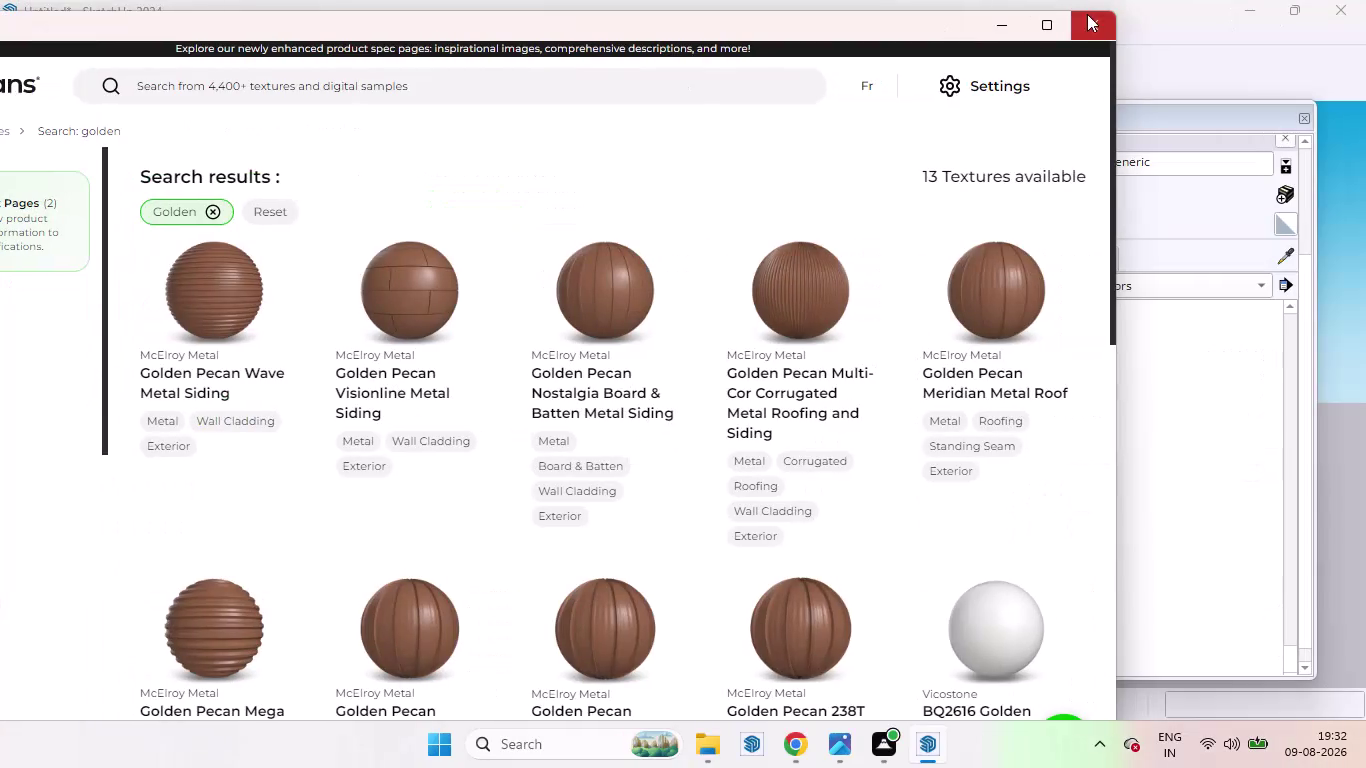
Close the golden textures browser window and start a new material from SketchUp's Materials tray.
click(1087, 14)
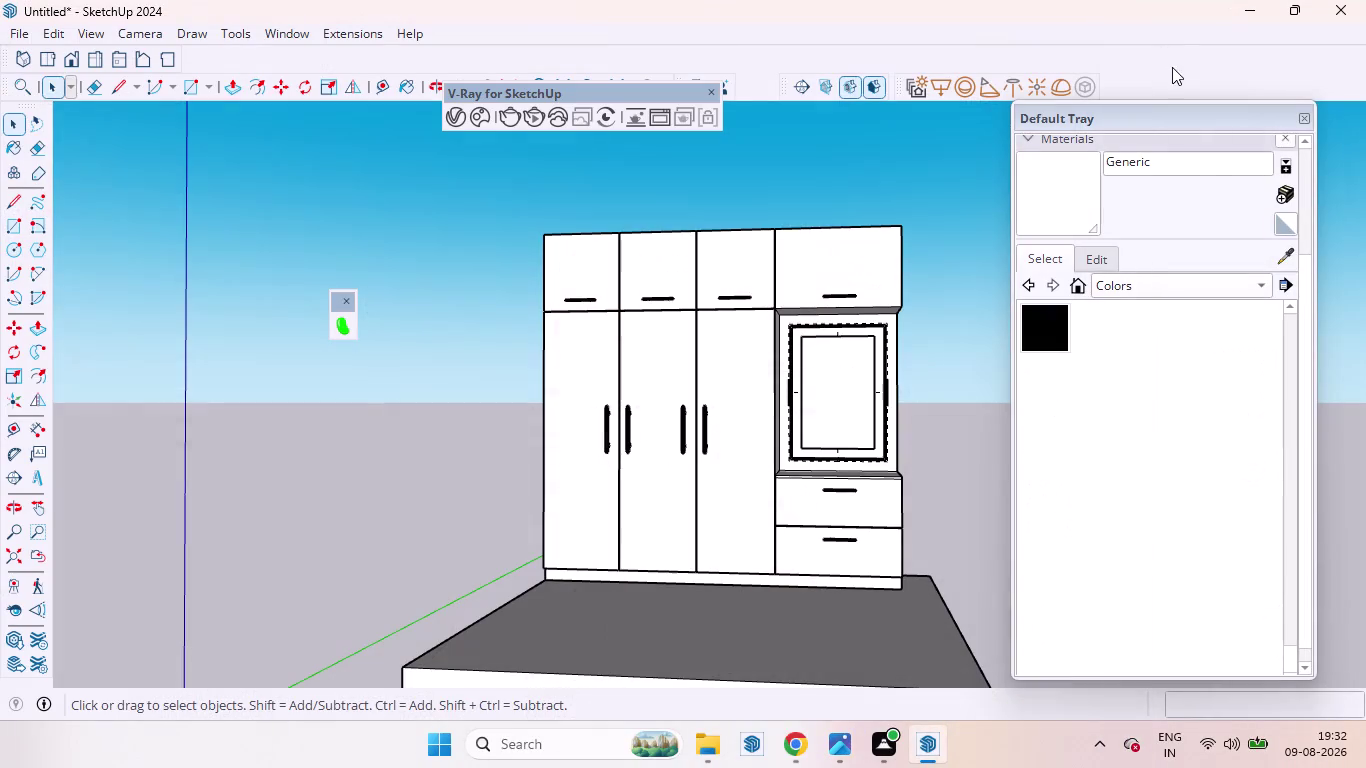
click(1289, 196)
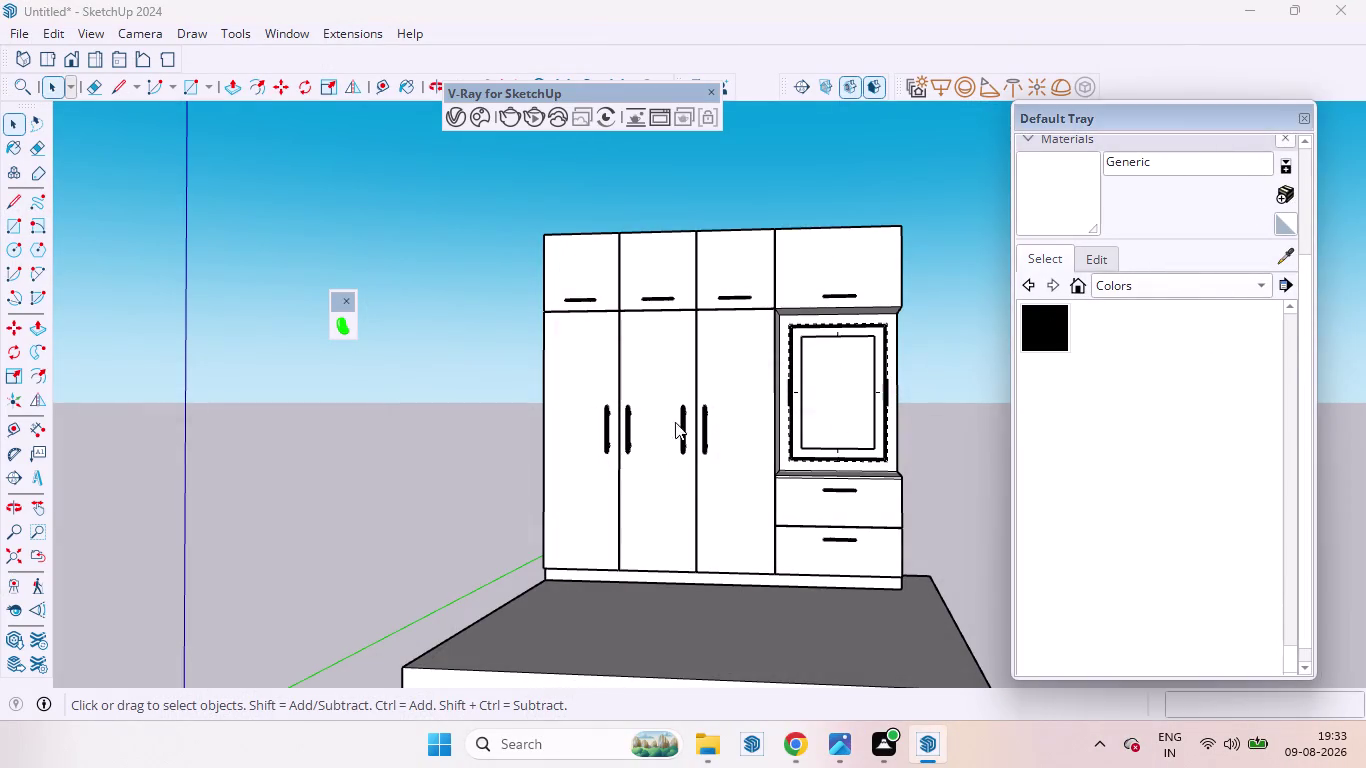
click(889, 490)
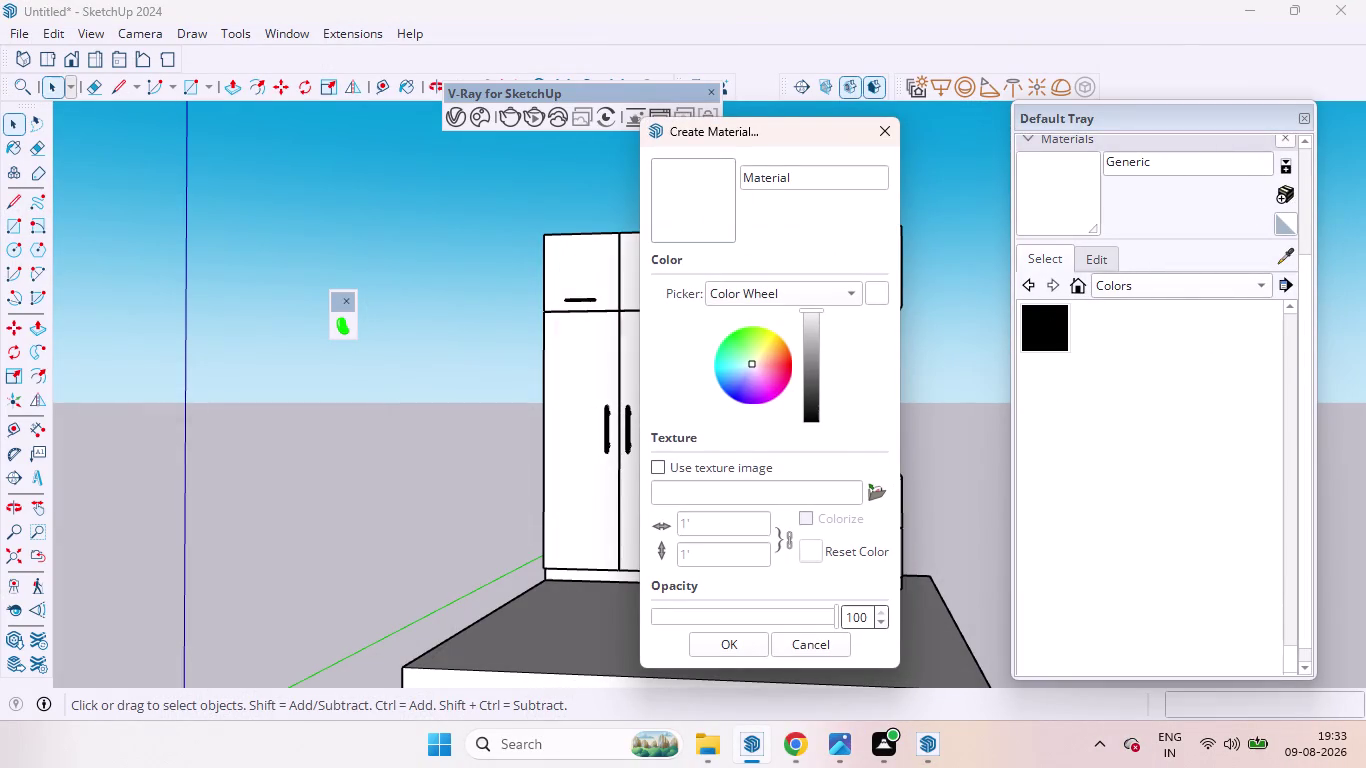
Use the newest downloaded golden oak JPG from Downloads as the new material's texture.
click(869, 494)
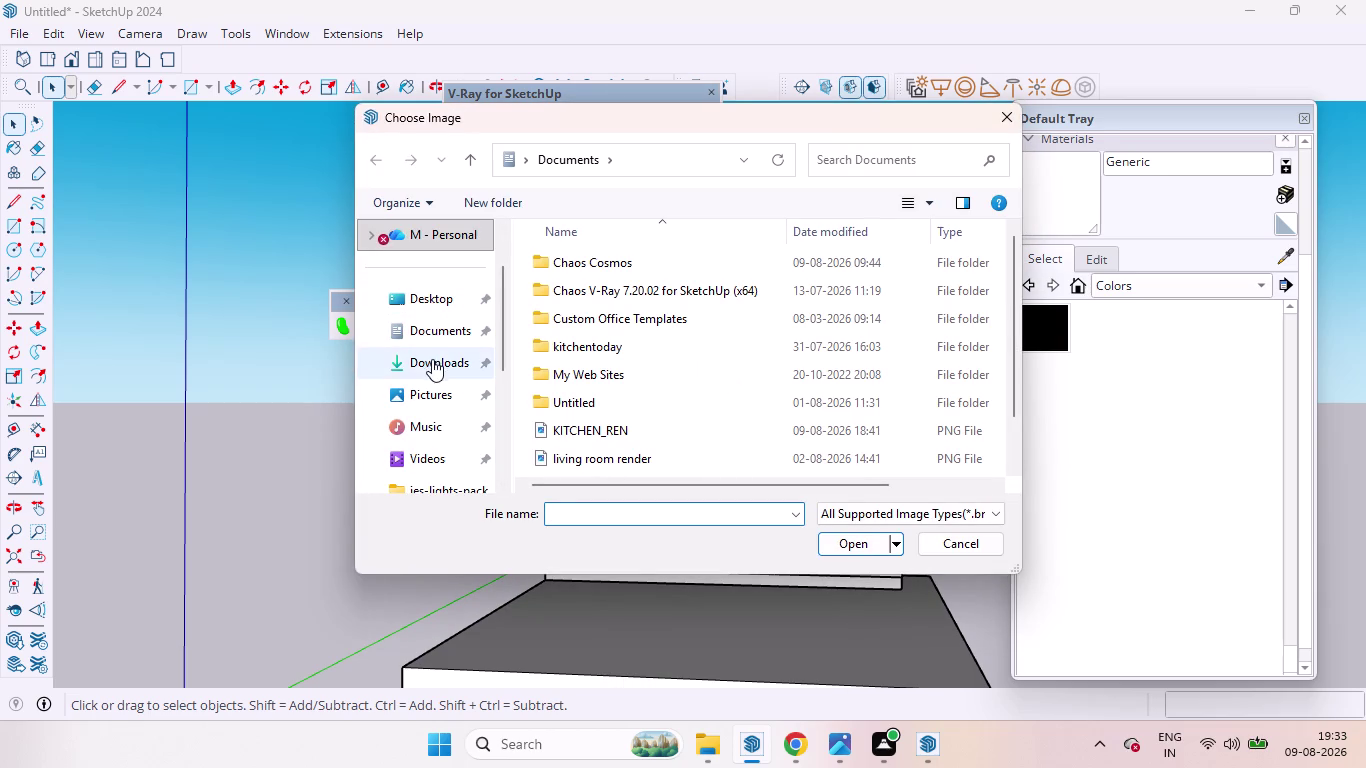
click(432, 359)
click(615, 288)
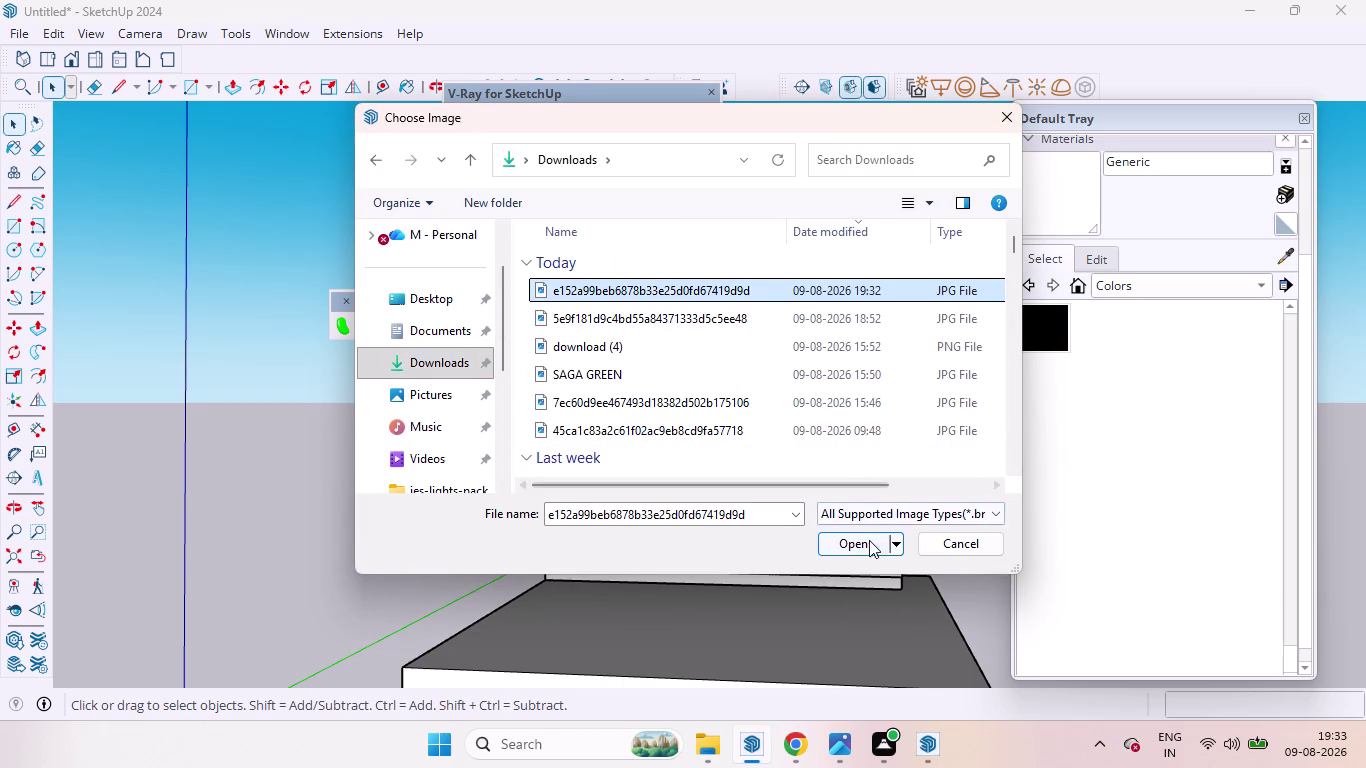
click(867, 540)
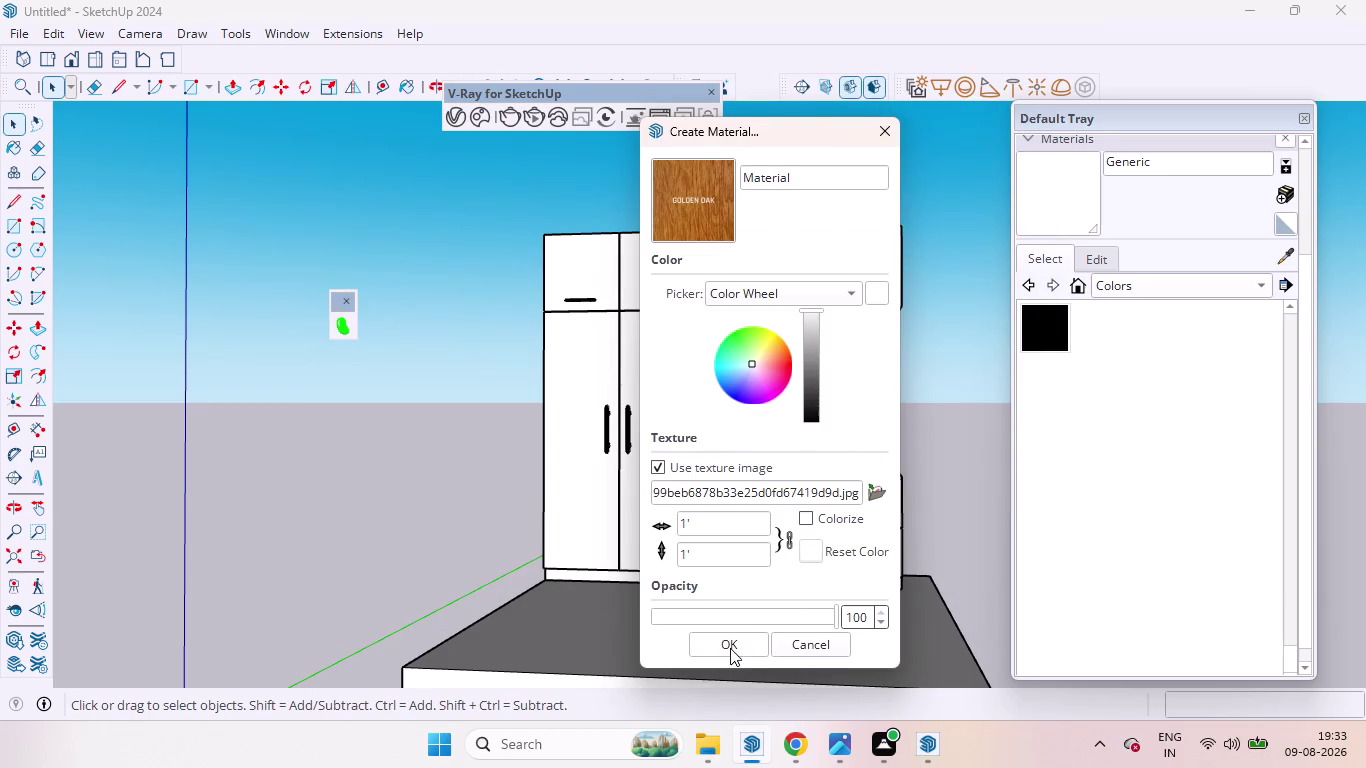
click(728, 645)
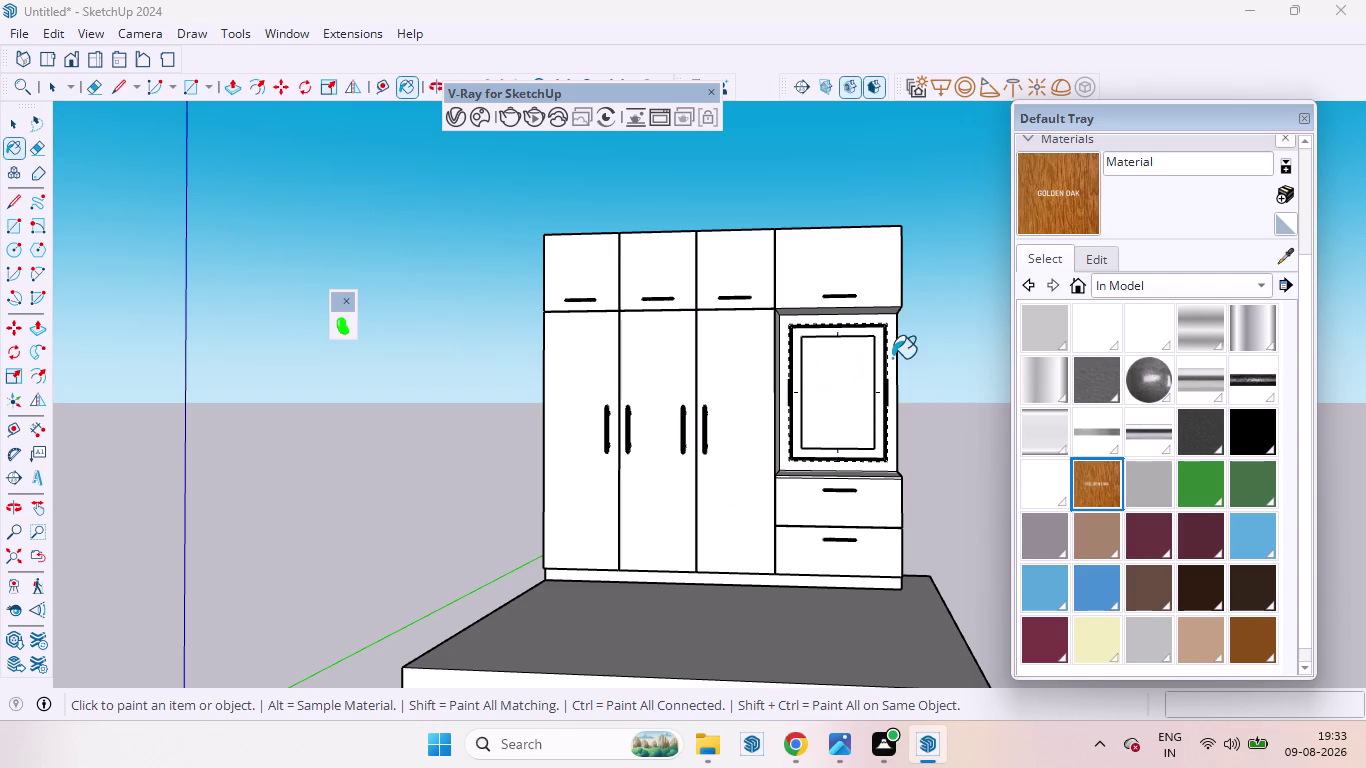
Test-paint two upper cabinet doors with the golden oak material.
scroll(up, 3)
scroll(up, 3)
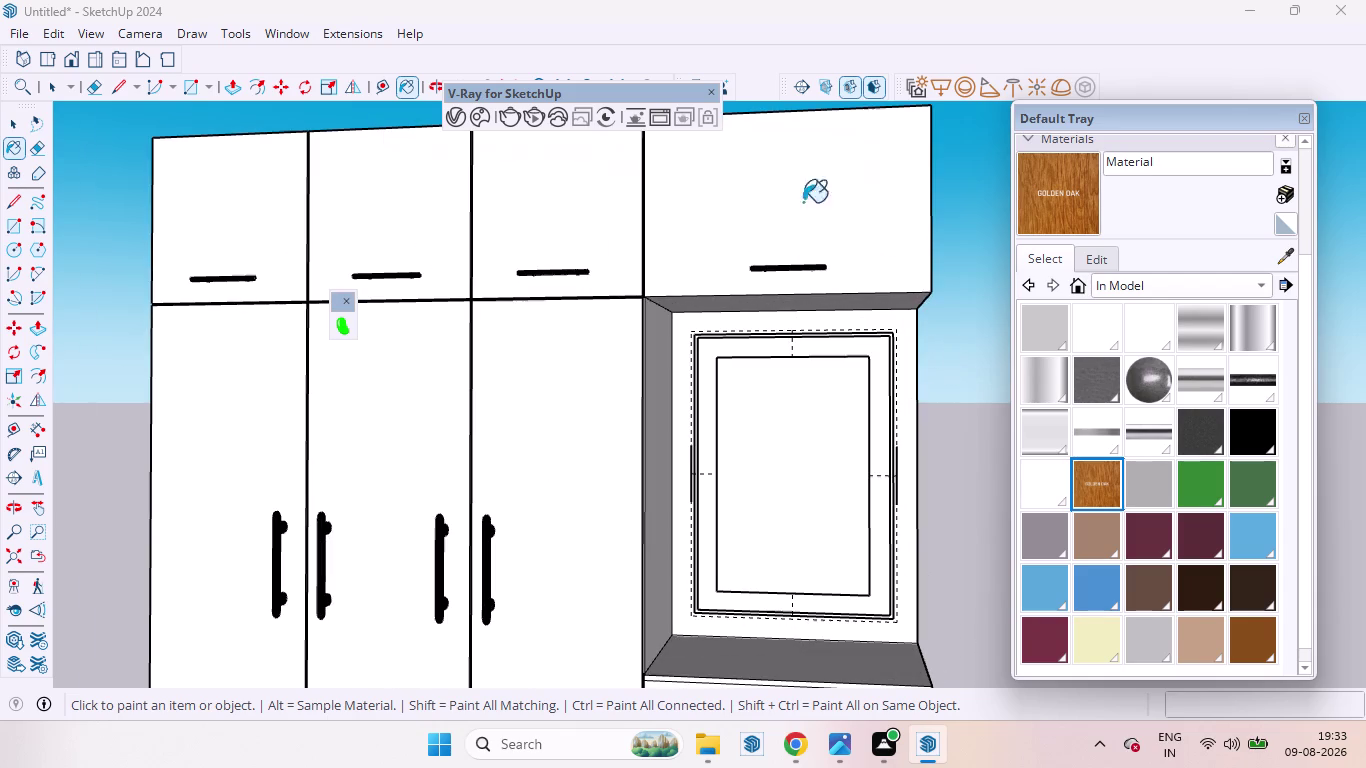
click(734, 206)
click(585, 213)
scroll(down, 3)
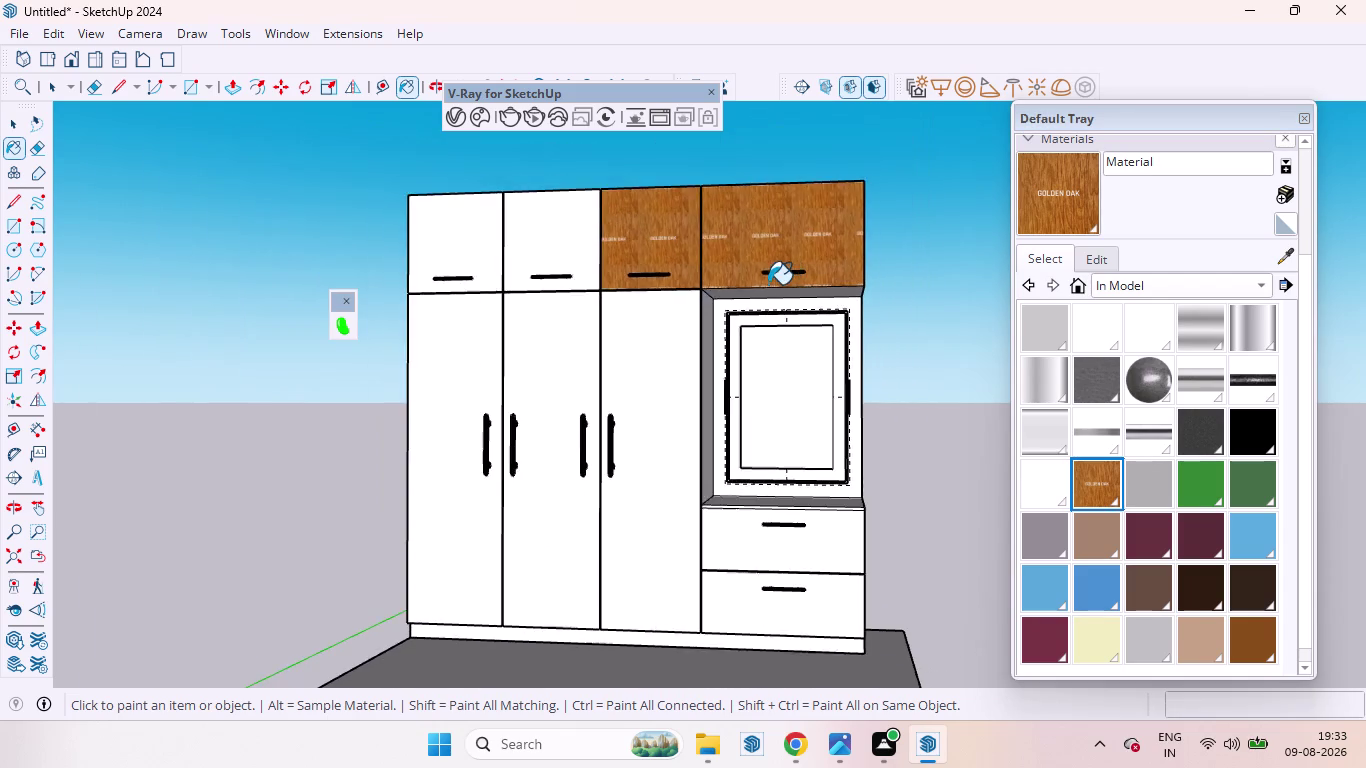
scroll(down, 3)
scroll(up, 3)
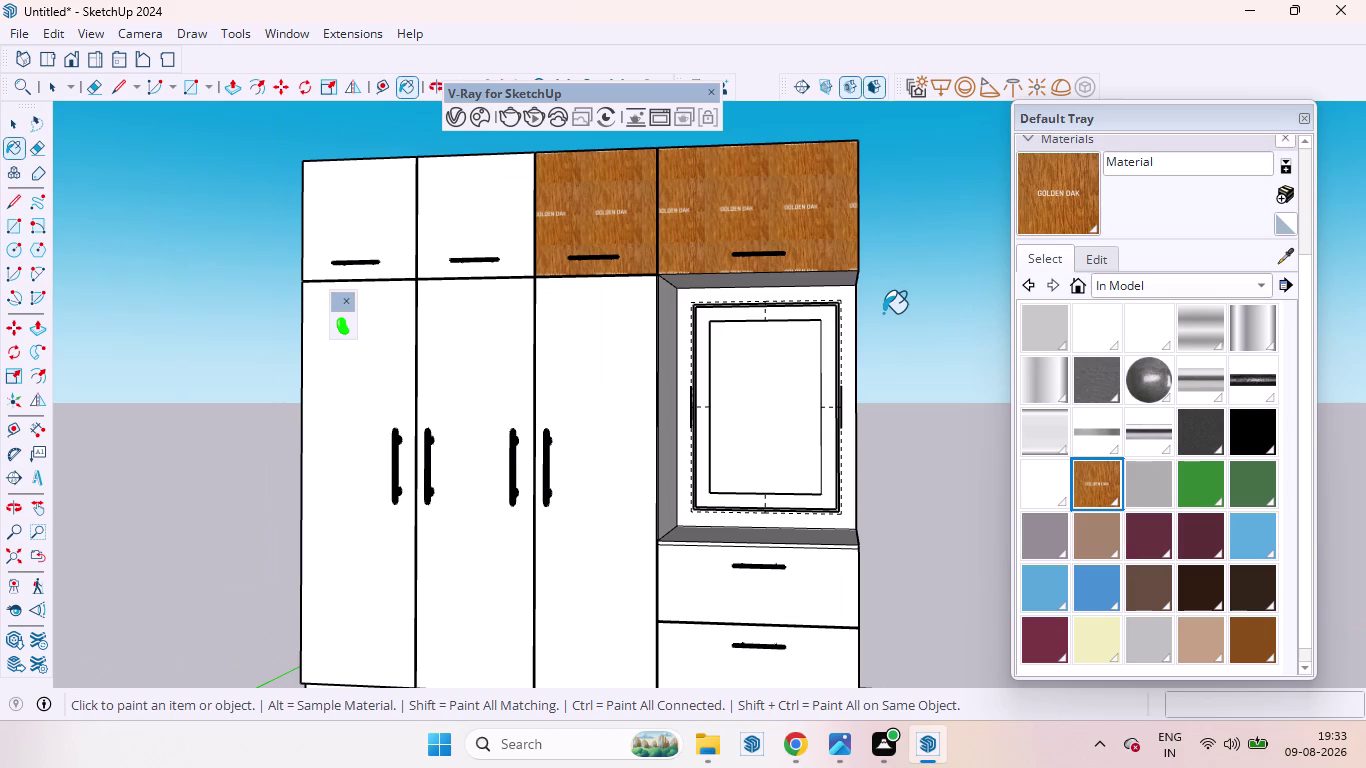
Undo both golden oak coats with Ctrl+Z and return to the Select tool.
key(ctrl+z)
key(ctrl+z)
key(space)
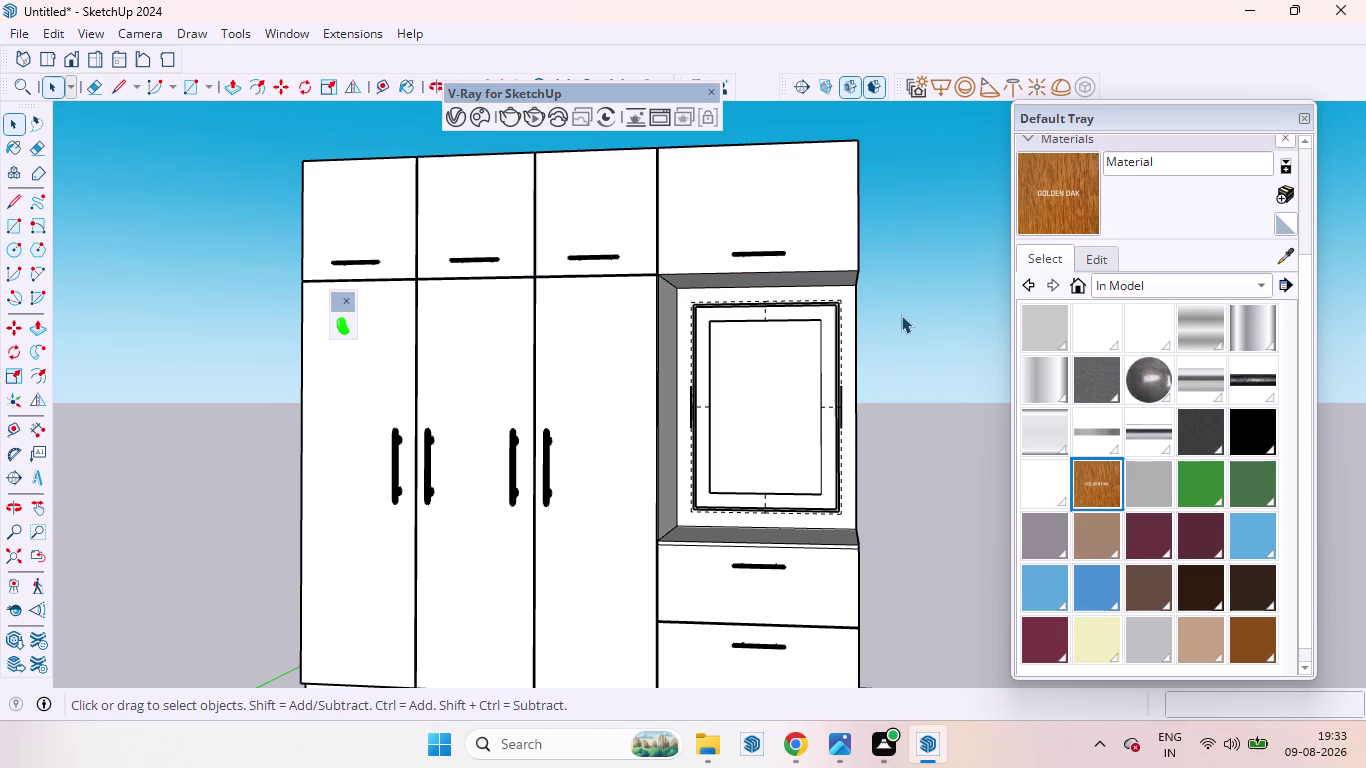
scroll(down, 3)
scroll(up, 3)
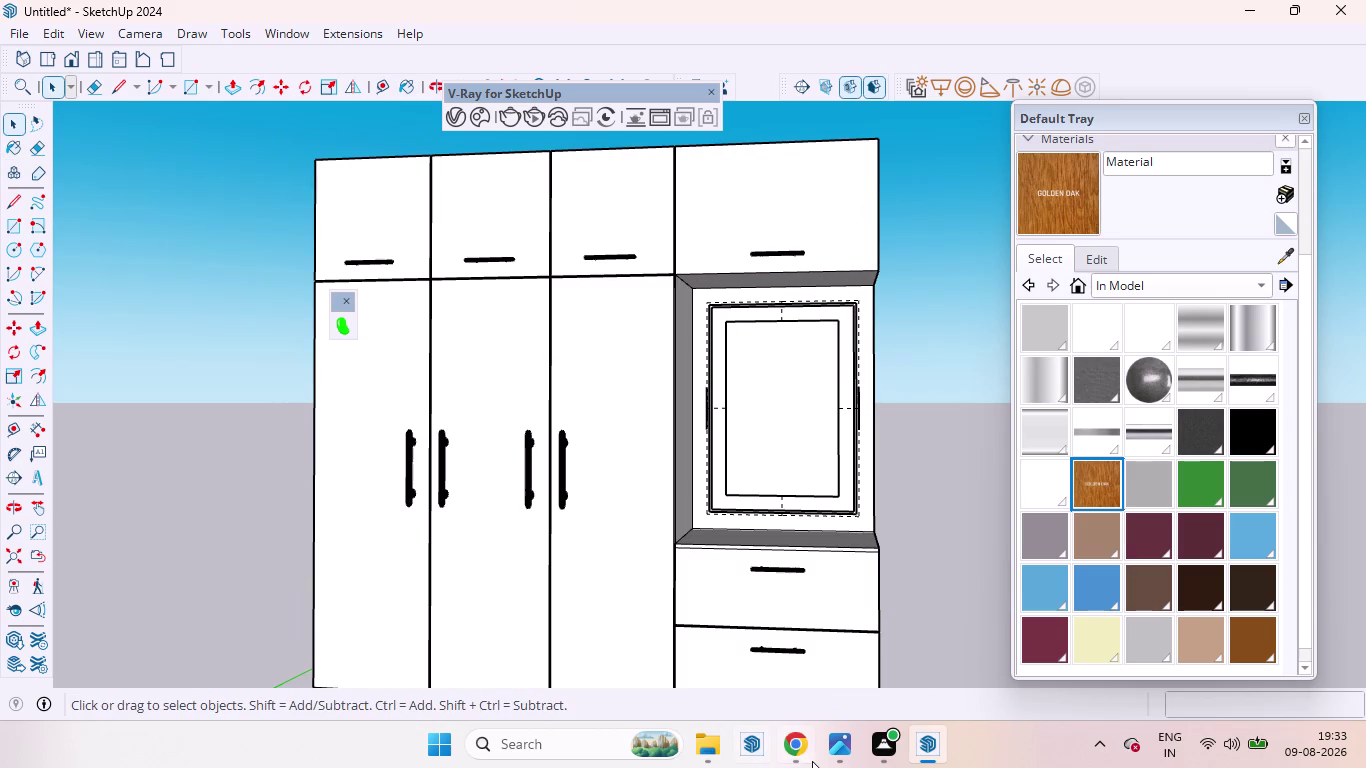